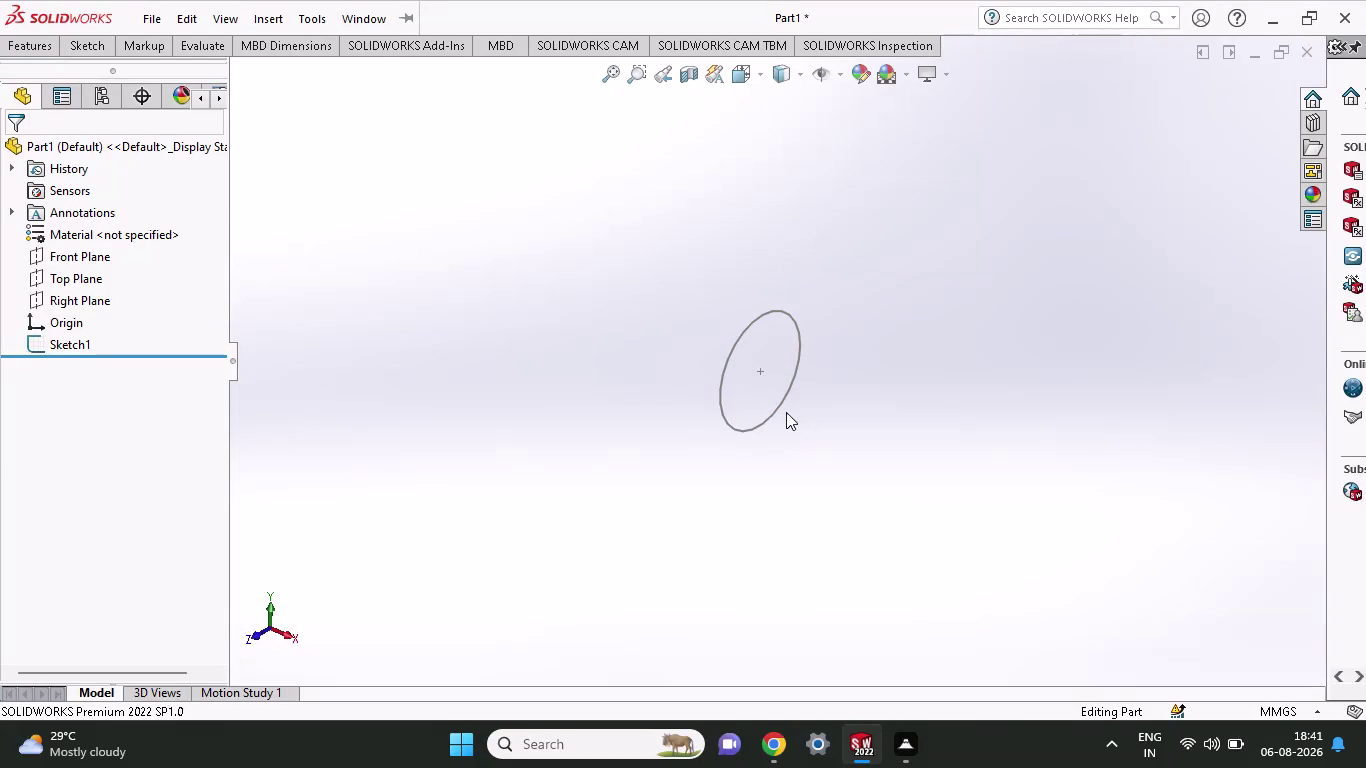
Delete the old tilted circle sketch, Sketch1, from the part.
key(ctrl+z)
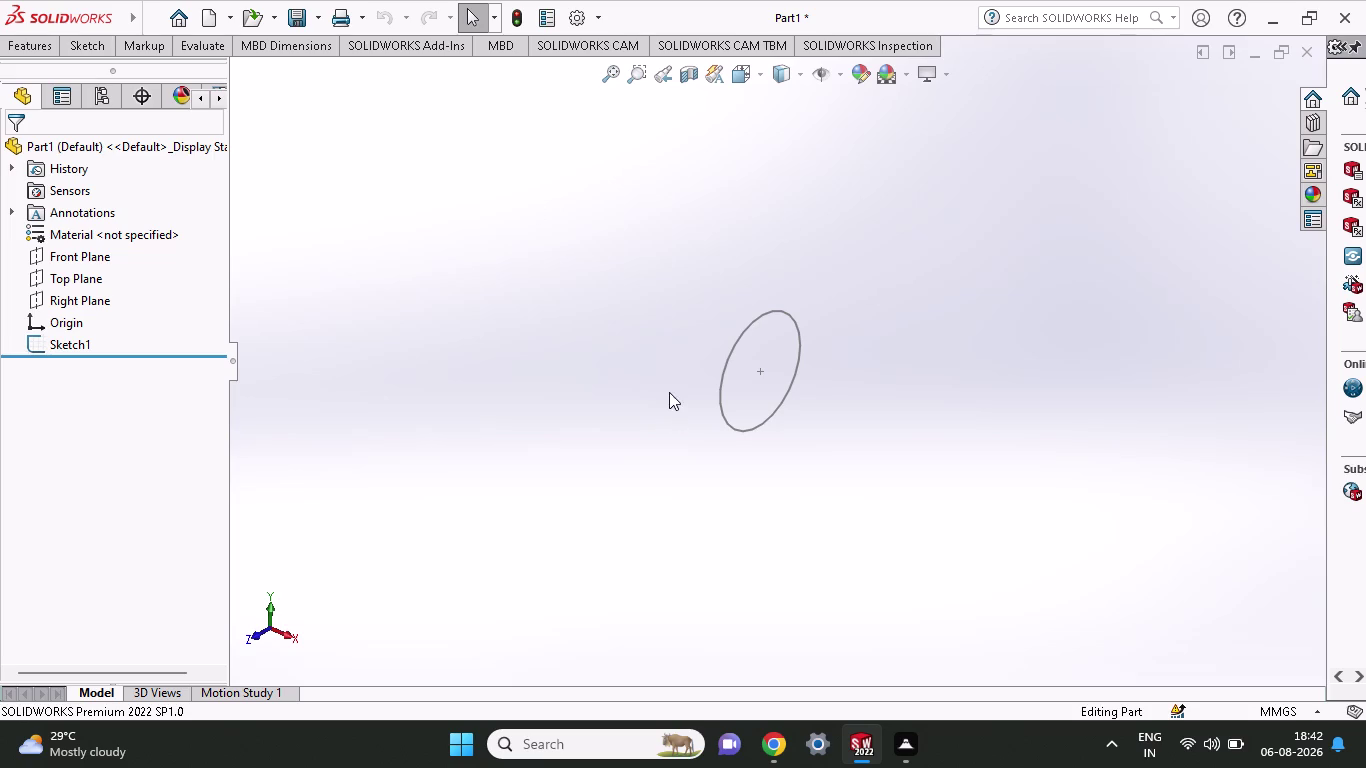
key(Escape)
key(Escape)
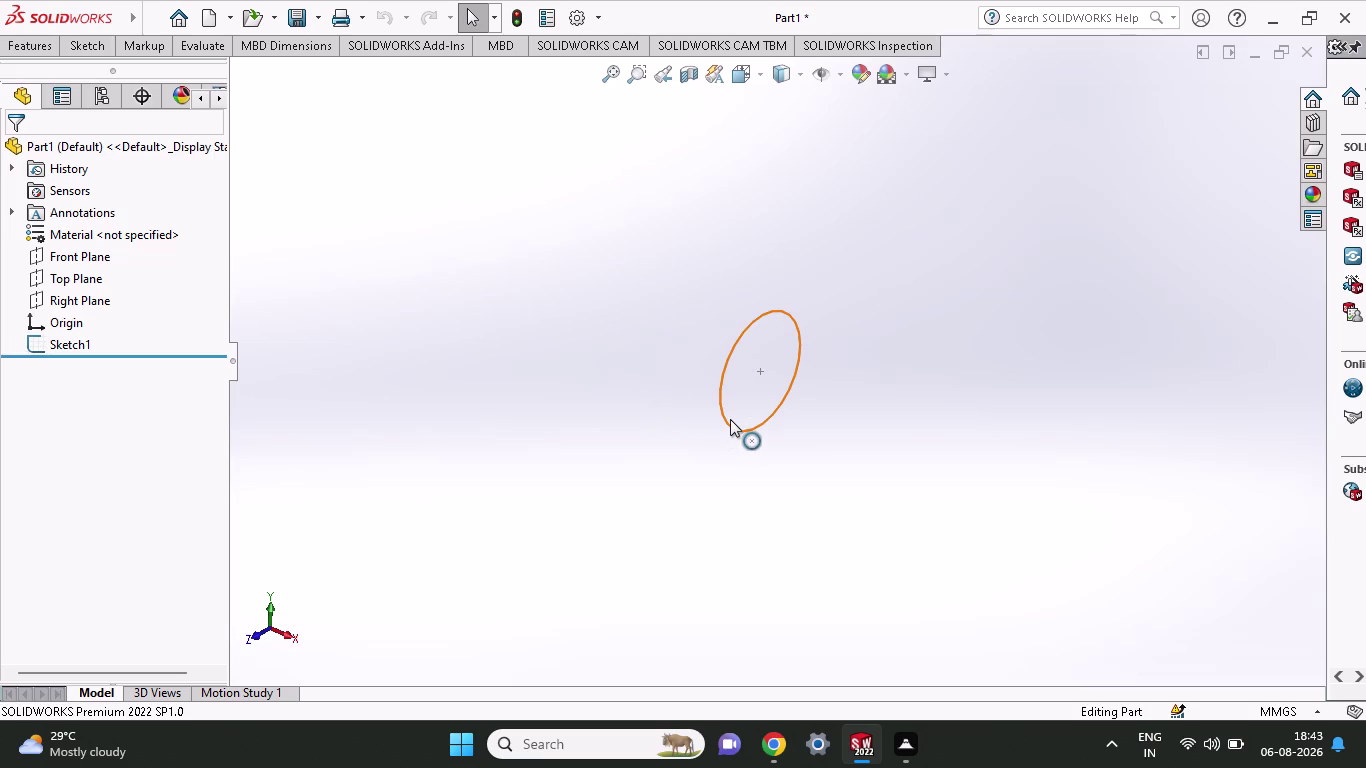
click(730, 419)
right_click(731, 426)
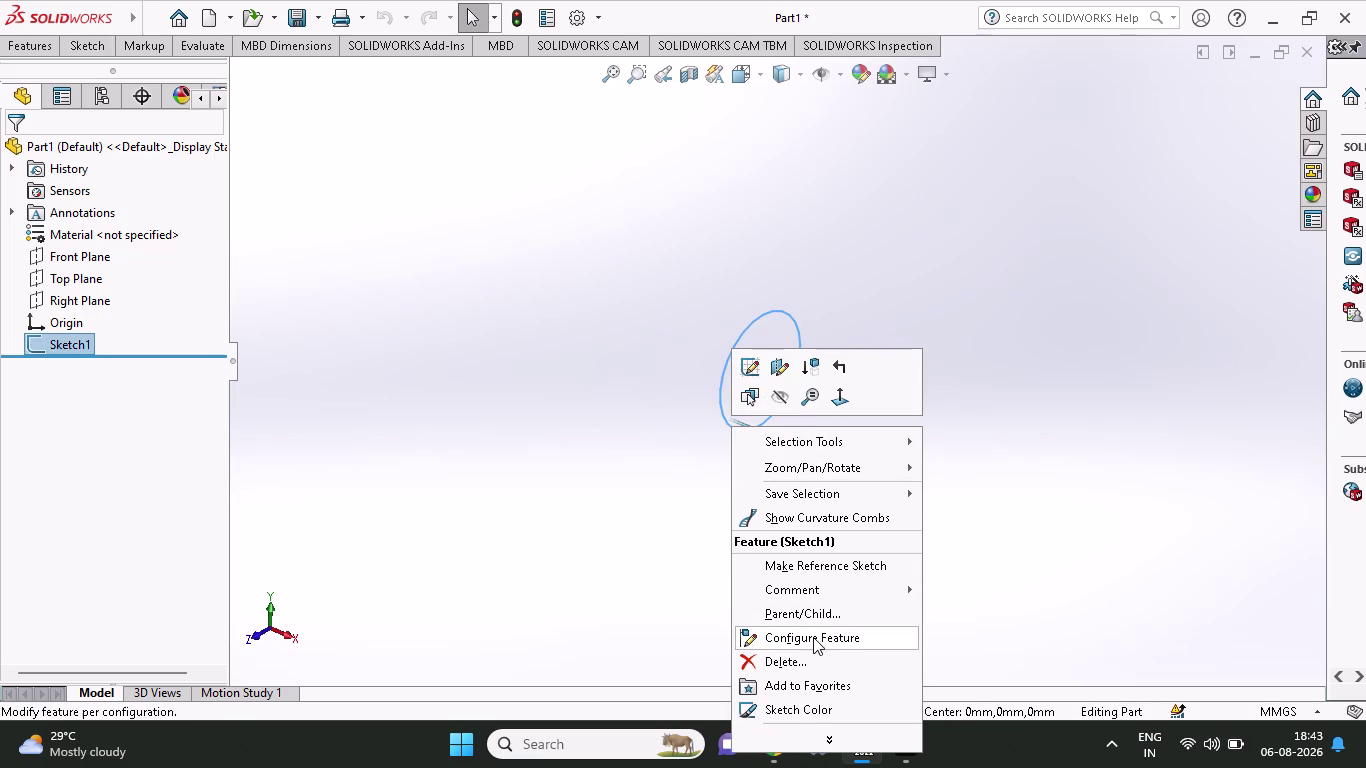
click(806, 659)
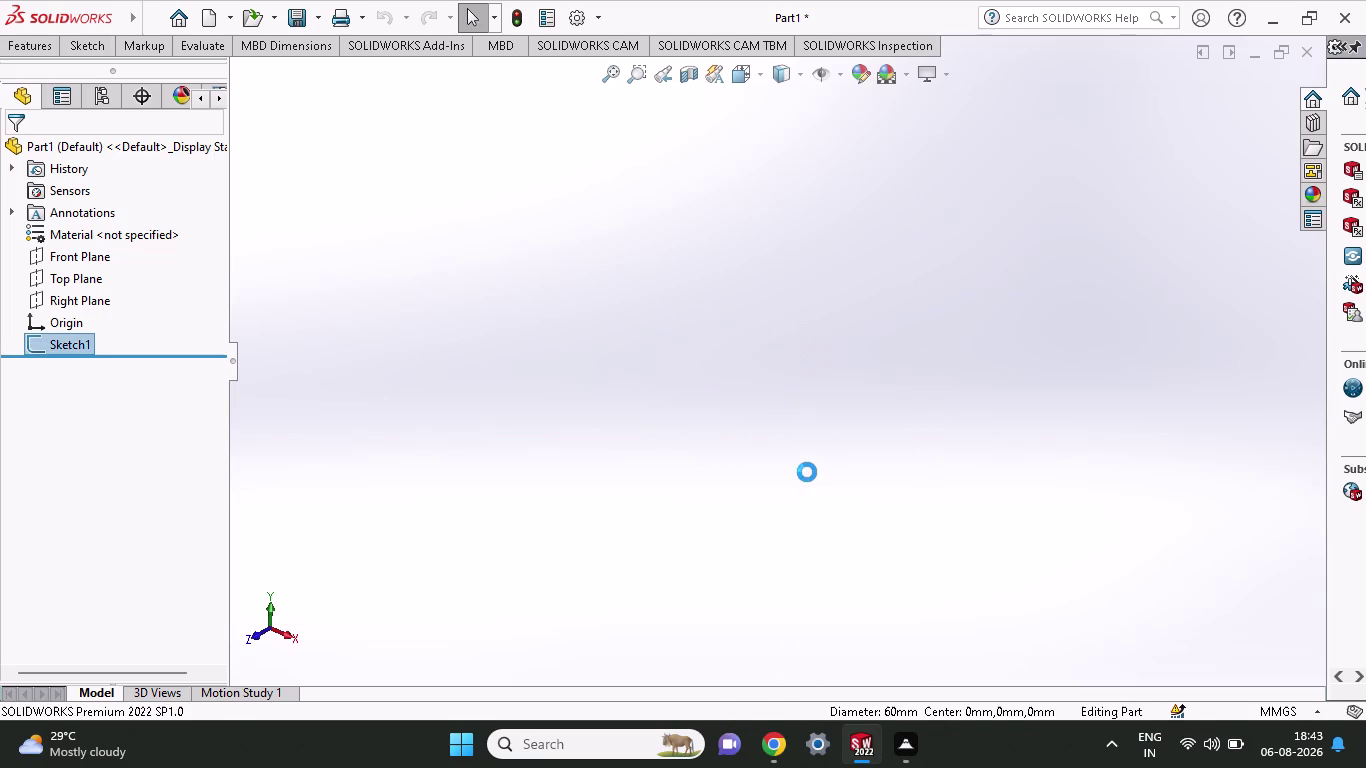
right_click(91, 305)
Open Sketch2 on the Right Plane and draw a circle centred on the origin.
click(110, 271)
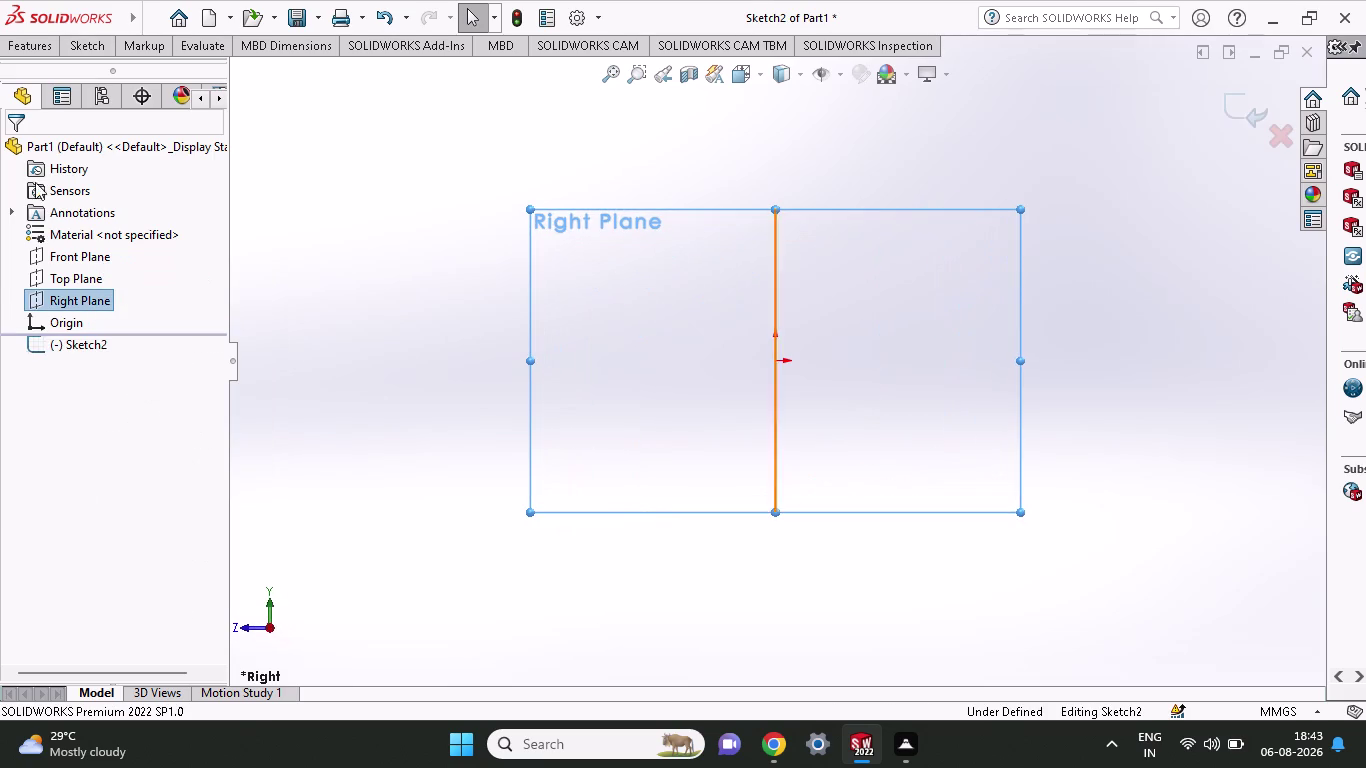
click(79, 46)
click(168, 77)
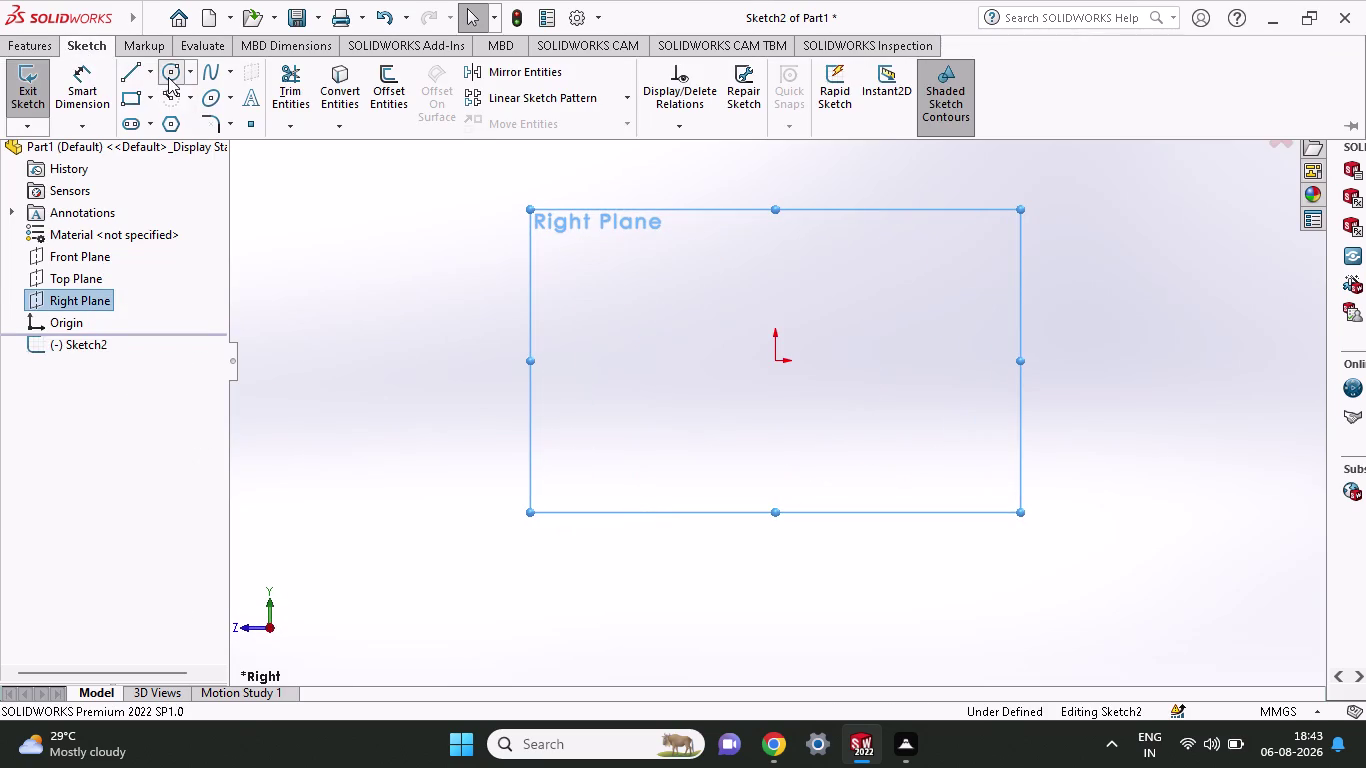
click(773, 363)
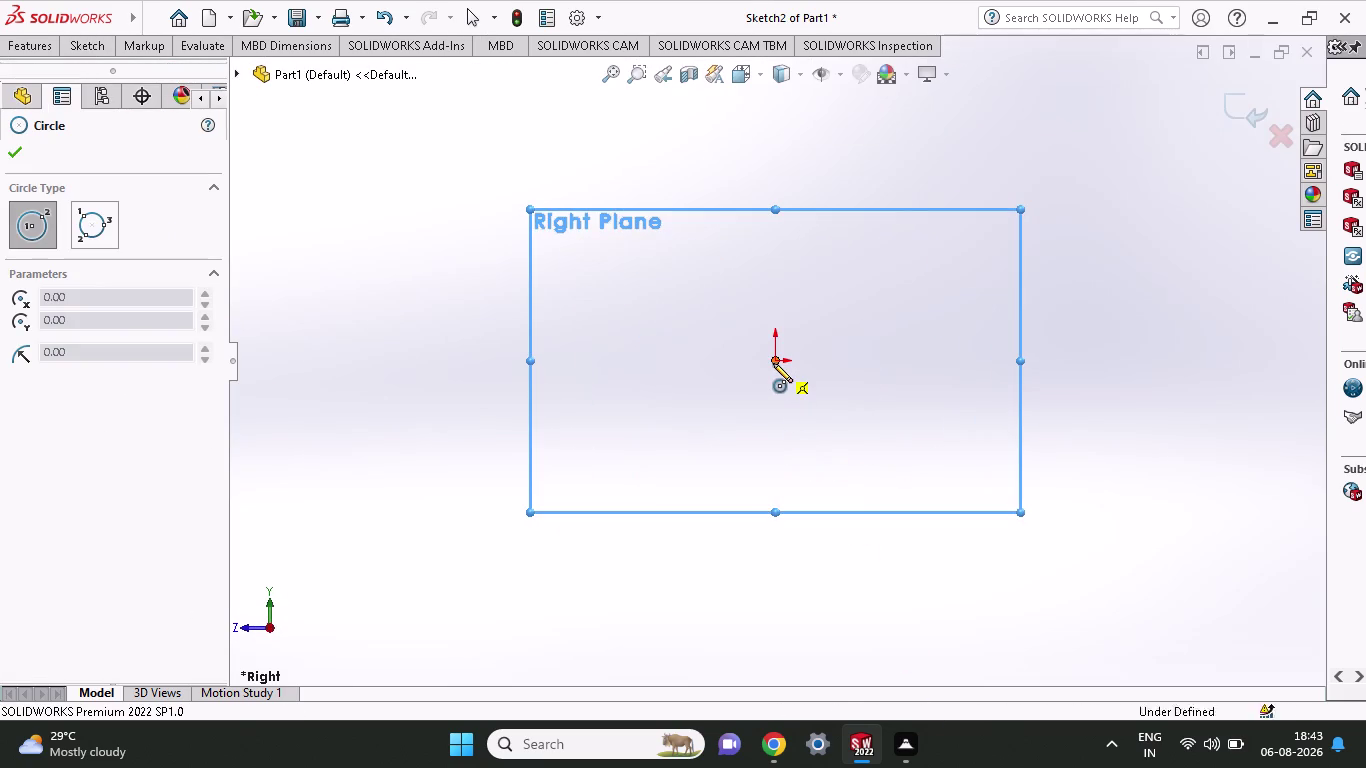
click(829, 450)
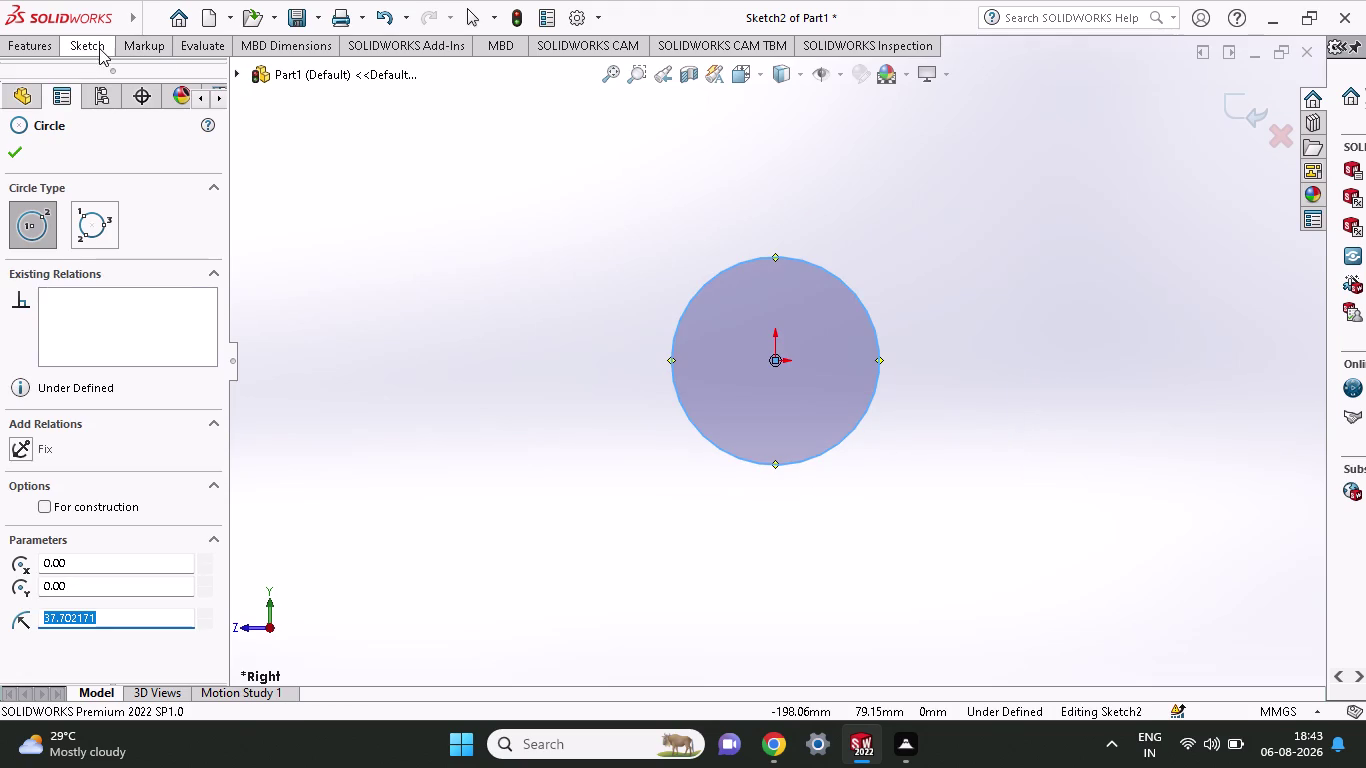
click(99, 48)
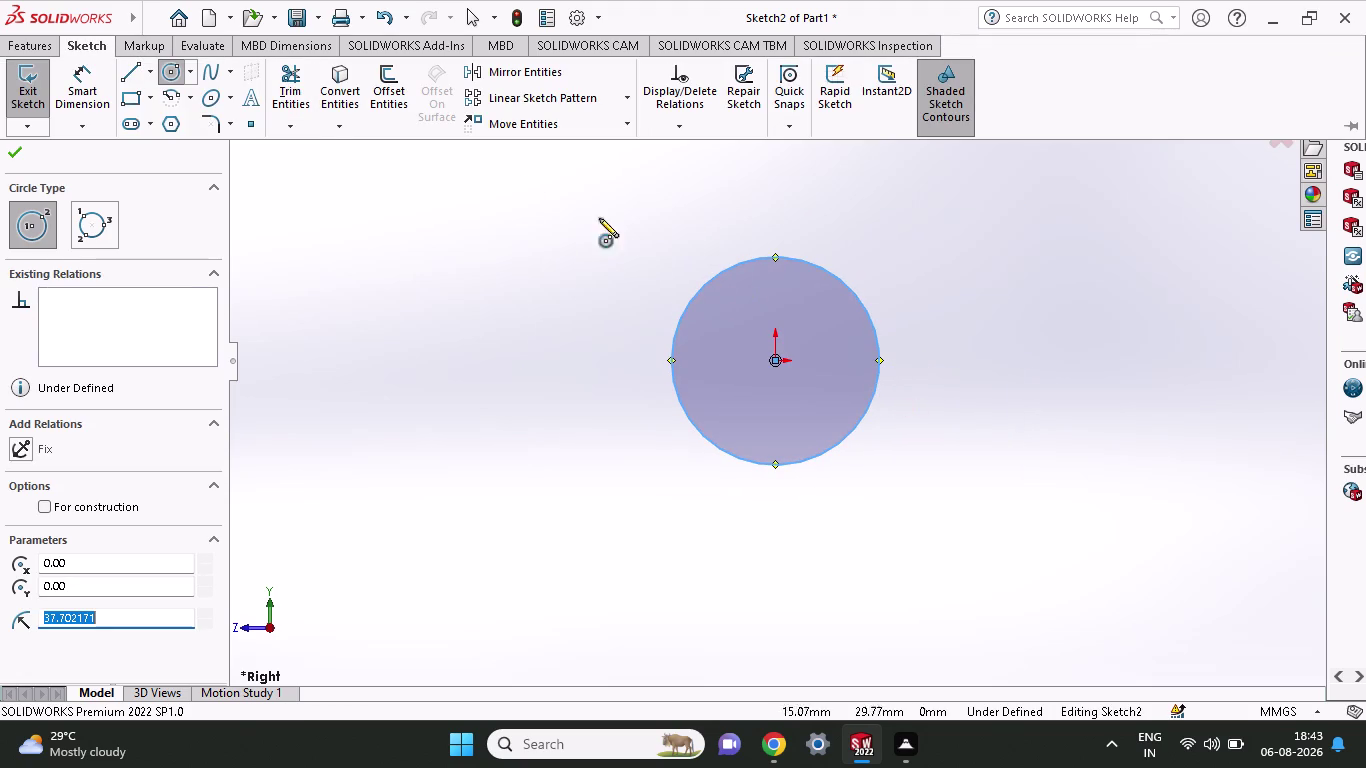
click(75, 87)
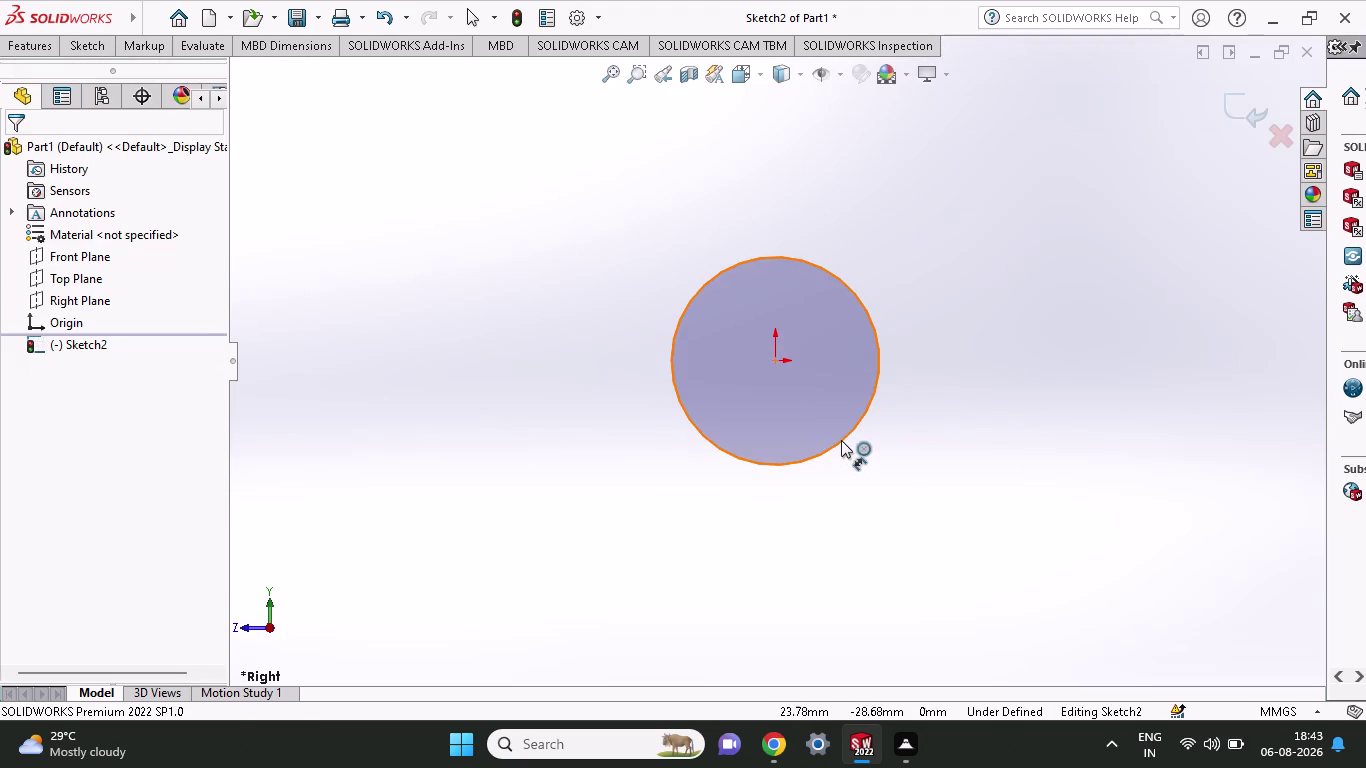
Add a 120 mm diameter dimension to the centred circle.
click(841, 440)
click(1169, 453)
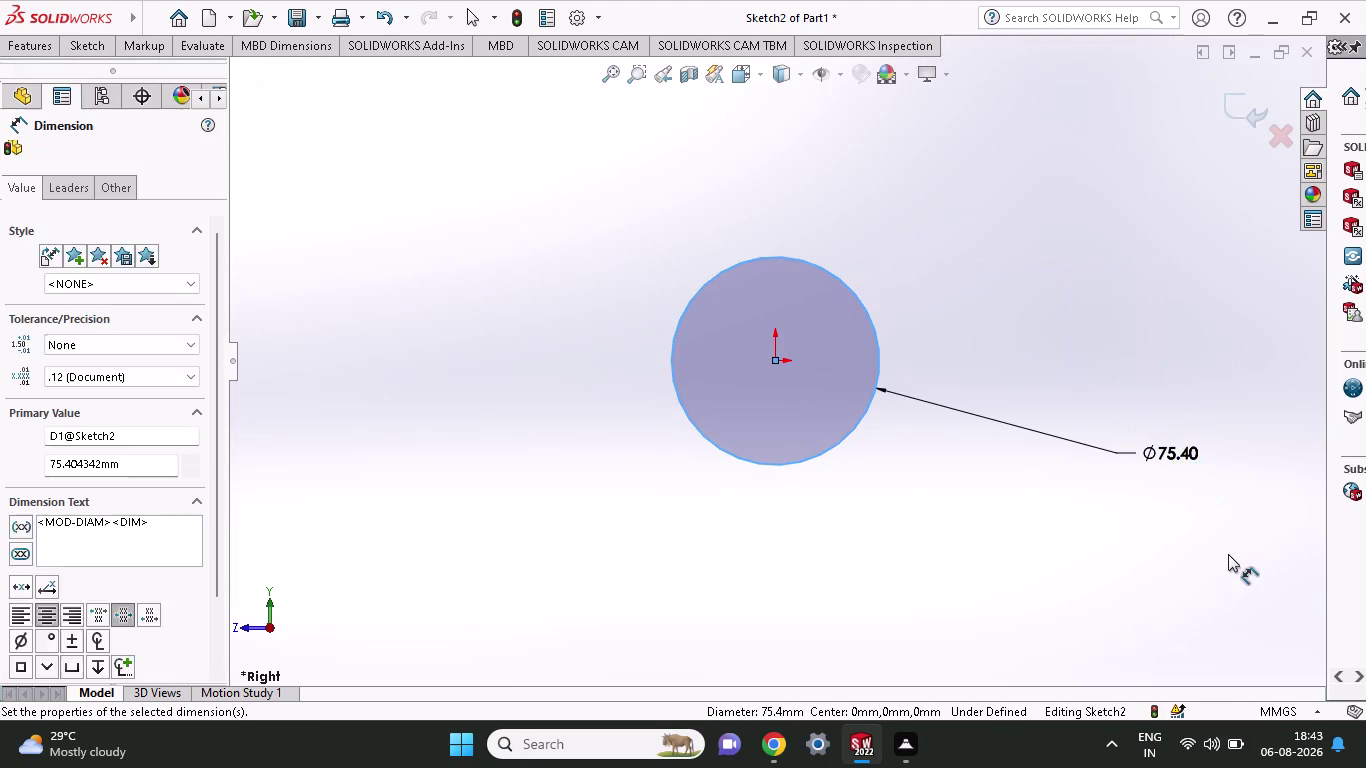
text(1)
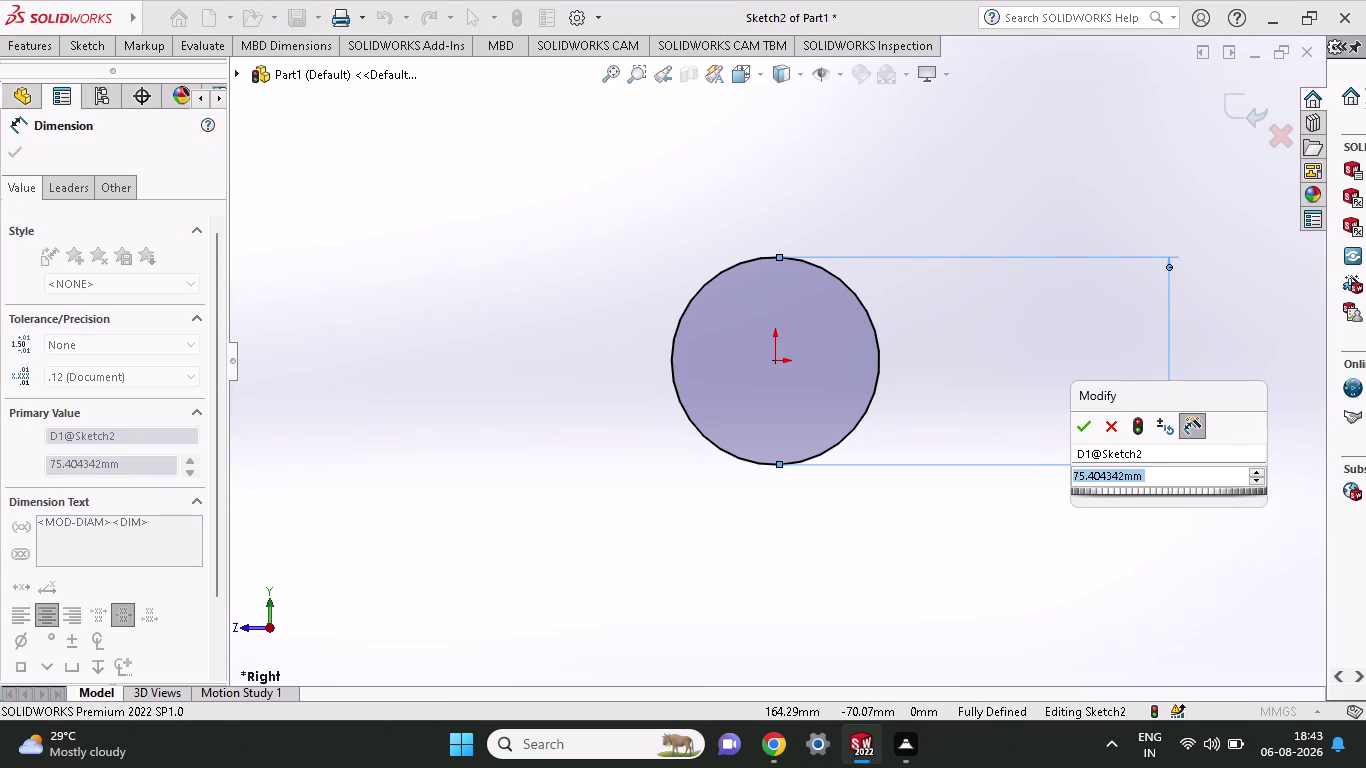
text(20)
key(Return)
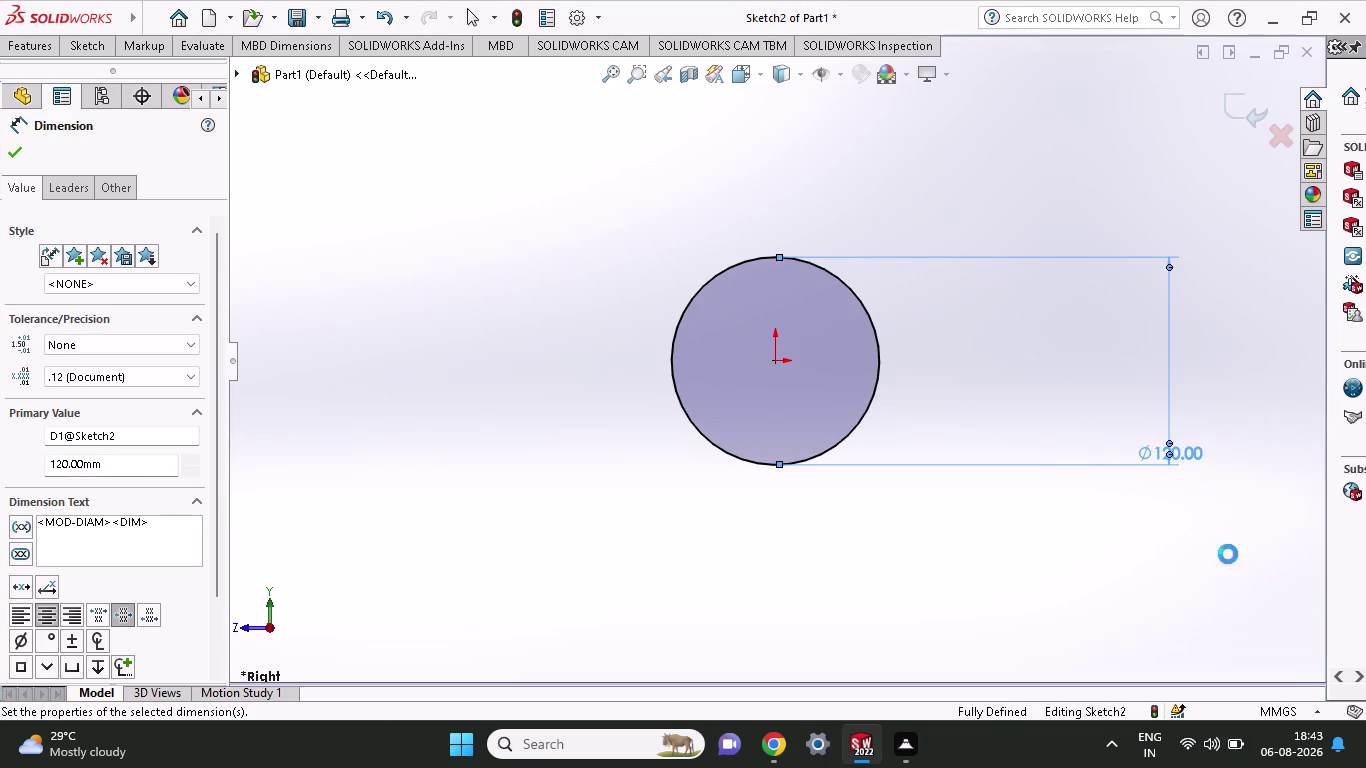